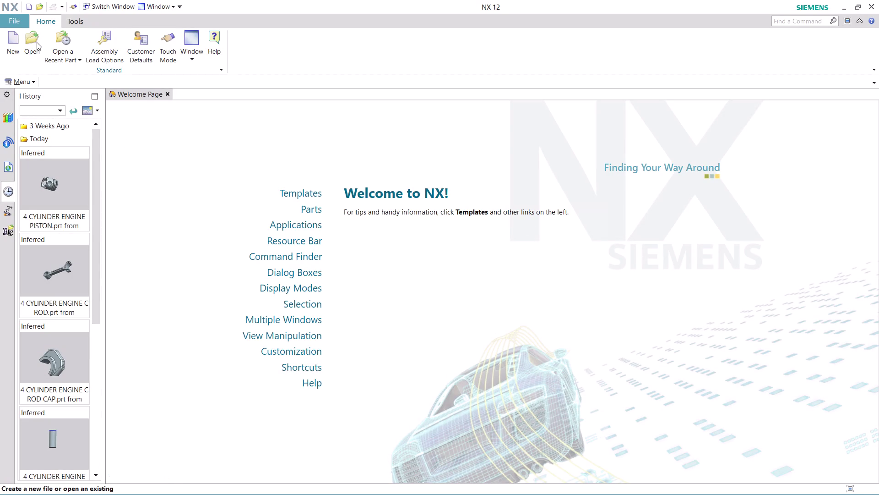
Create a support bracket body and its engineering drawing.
Create a new millimetre part, model1.prt, from the Model template.
click(10, 39)
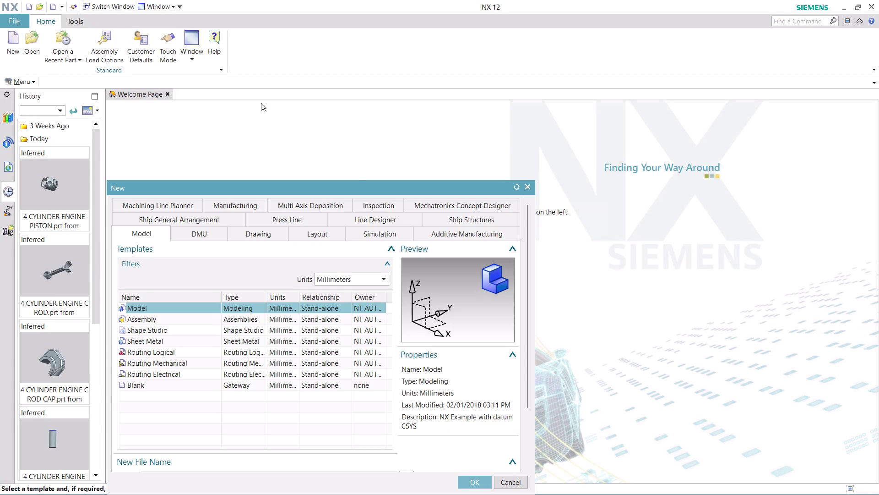
click(471, 485)
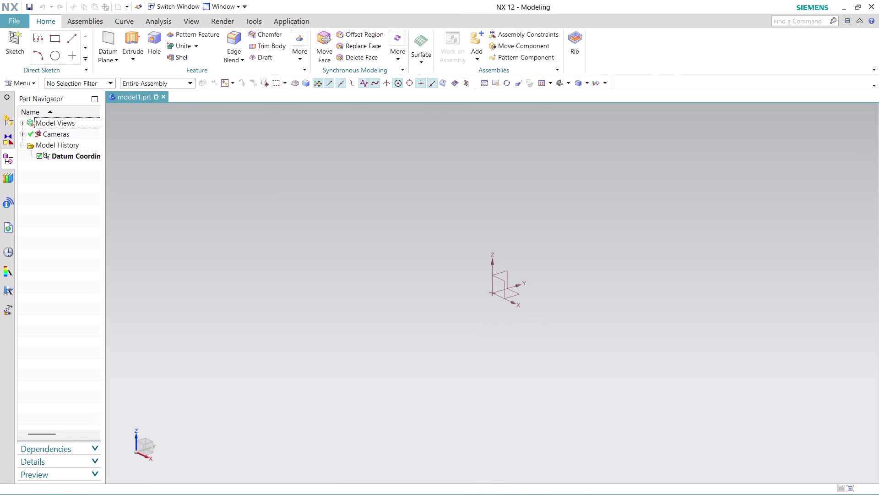
Start a new sketch, SKETCH_000, from Menu > Insert > Sketch.
click(17, 83)
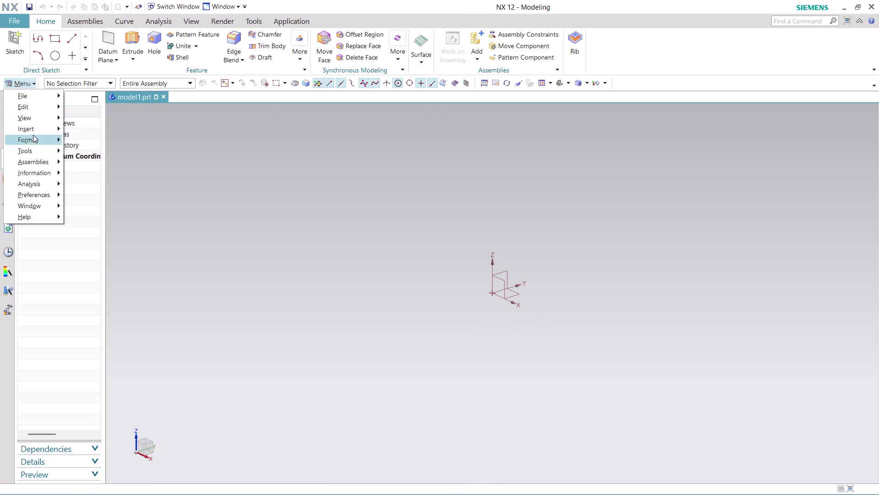
click(95, 140)
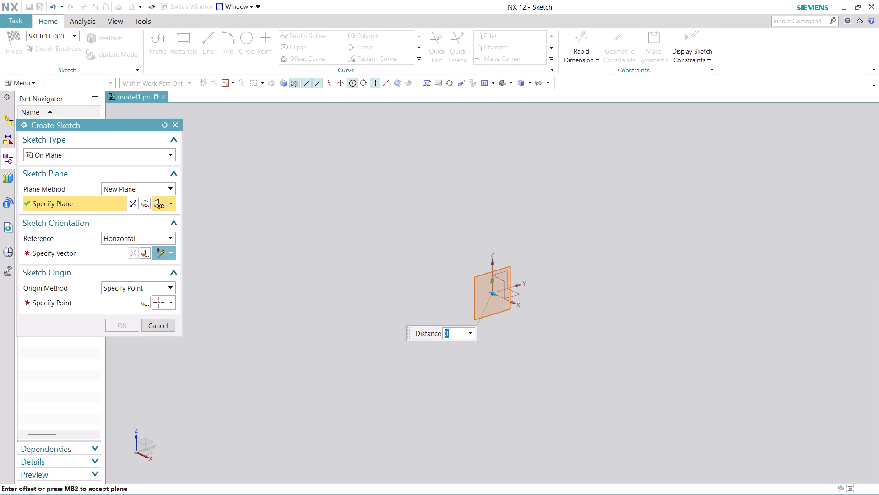
Accept the datum sketch plane, set its orientation vector and datum origin, and create the sketch.
scroll(up, 3)
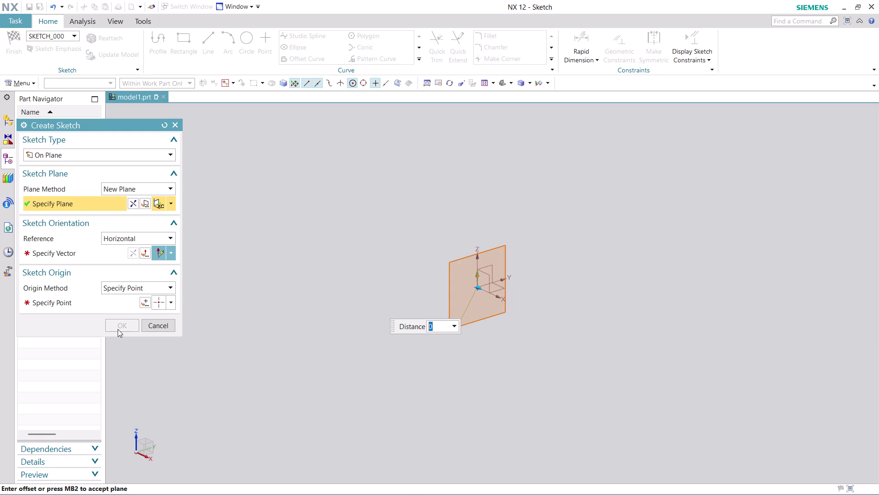
click(76, 254)
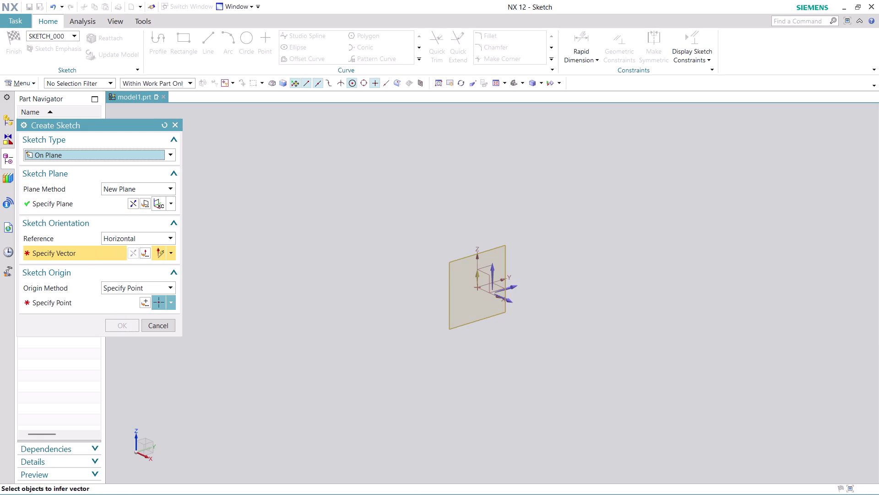
click(512, 287)
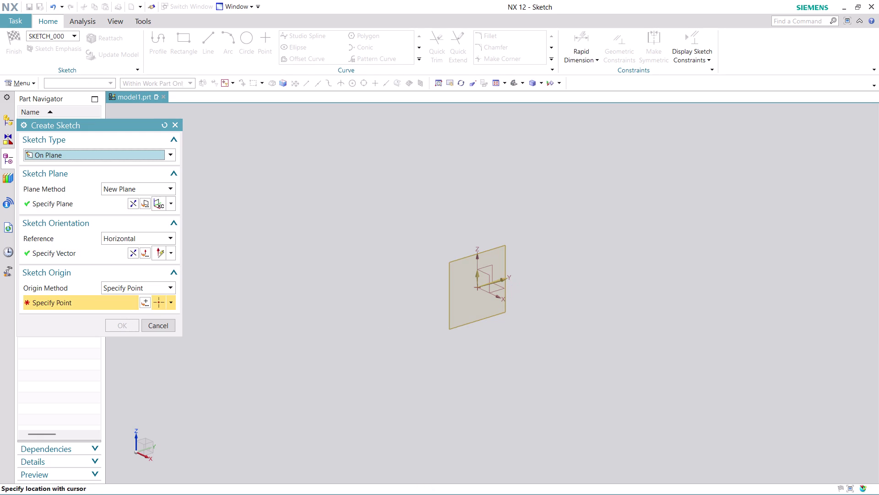
click(147, 297)
click(129, 317)
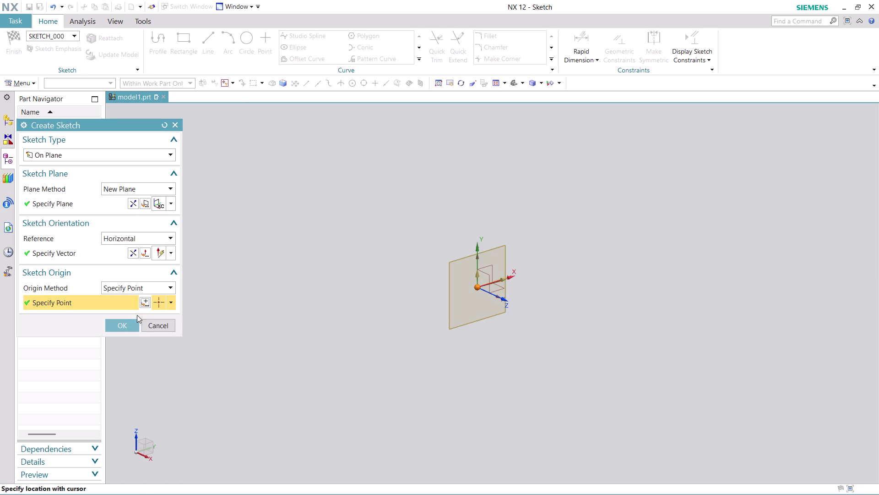
click(128, 322)
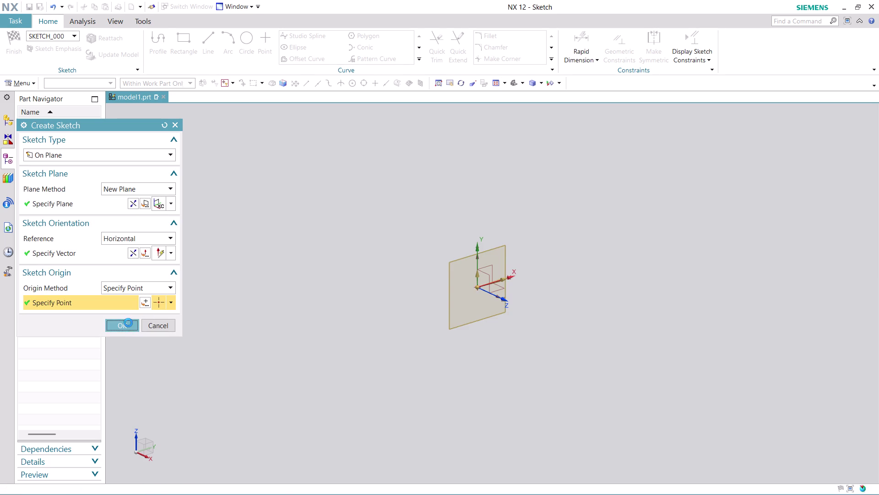
click(806, 20)
text(JO)
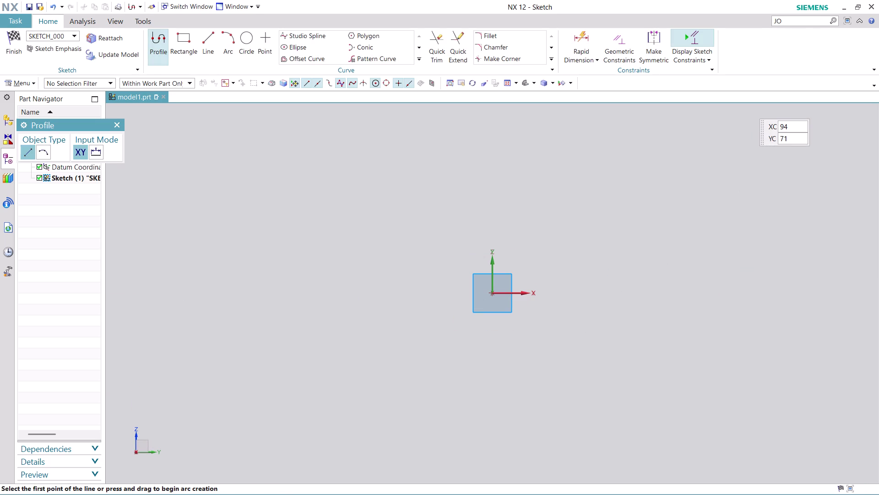
Search Command Finder for JOURNAL.
text(UR)
text(NAL)
key(Return)
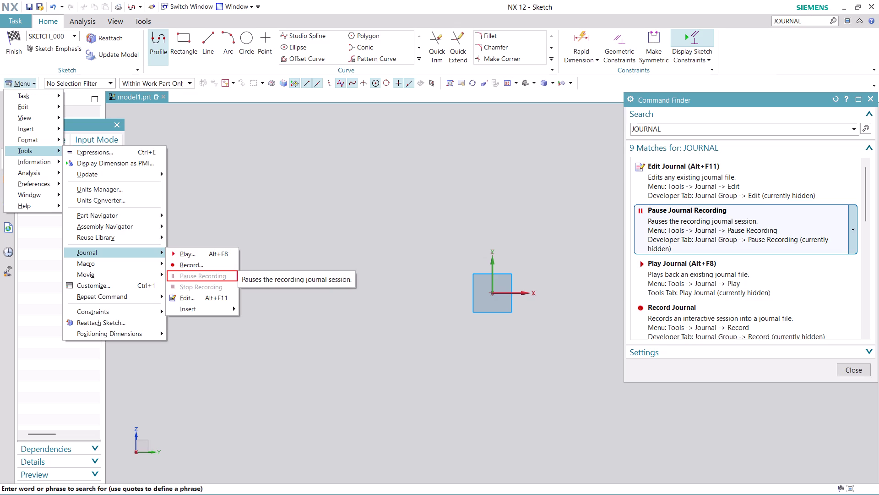
Open the Journal Record dialog from the journal commands.
scroll(down, 3)
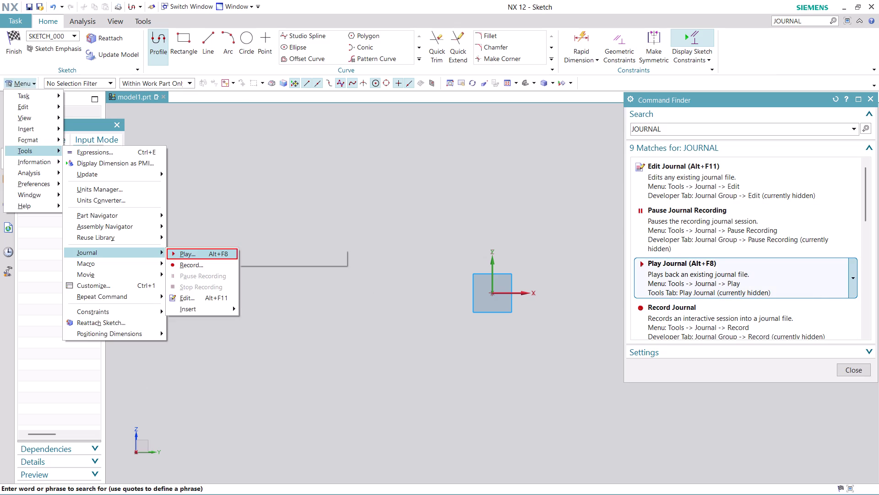
scroll(down, 3)
scroll(down, 3)
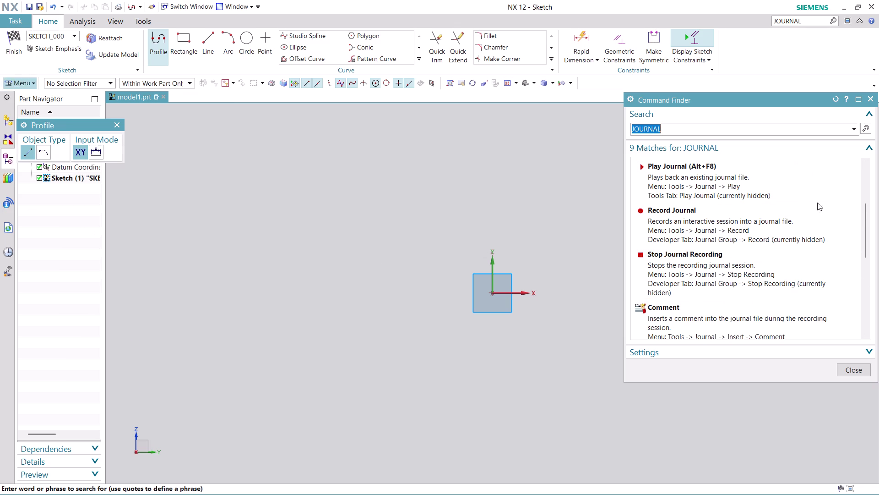
scroll(up, 3)
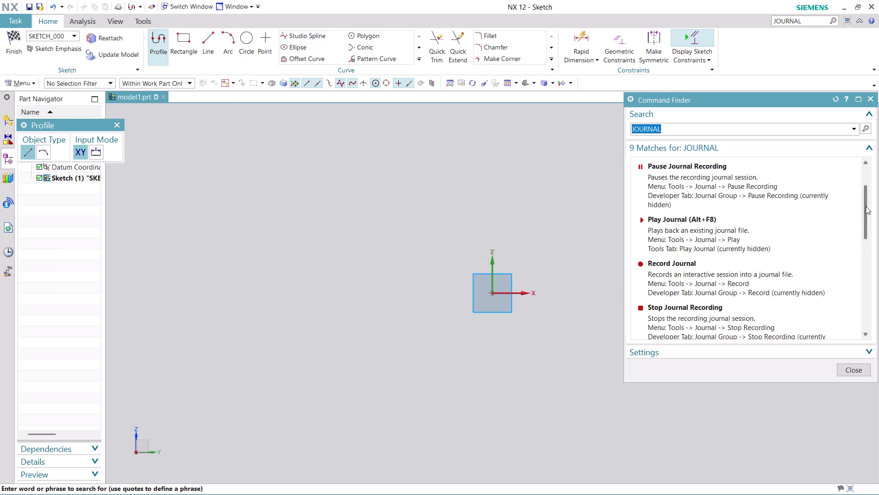
scroll(down, 3)
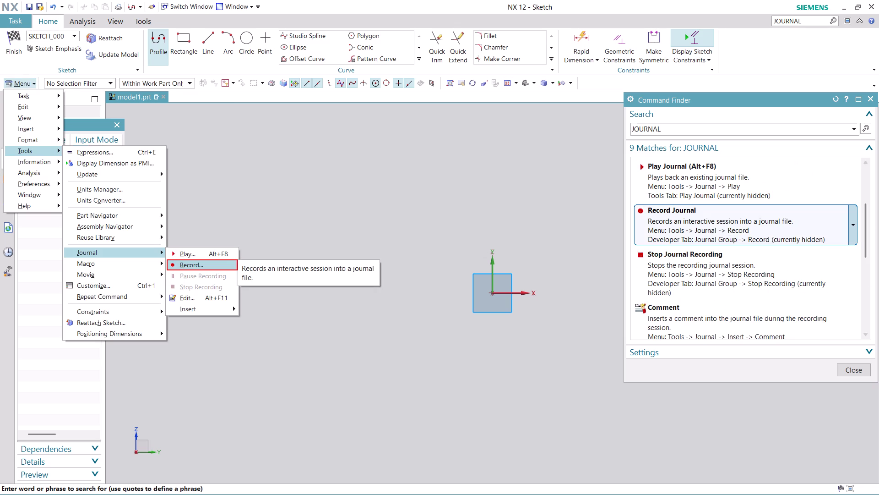
click(744, 224)
click(491, 296)
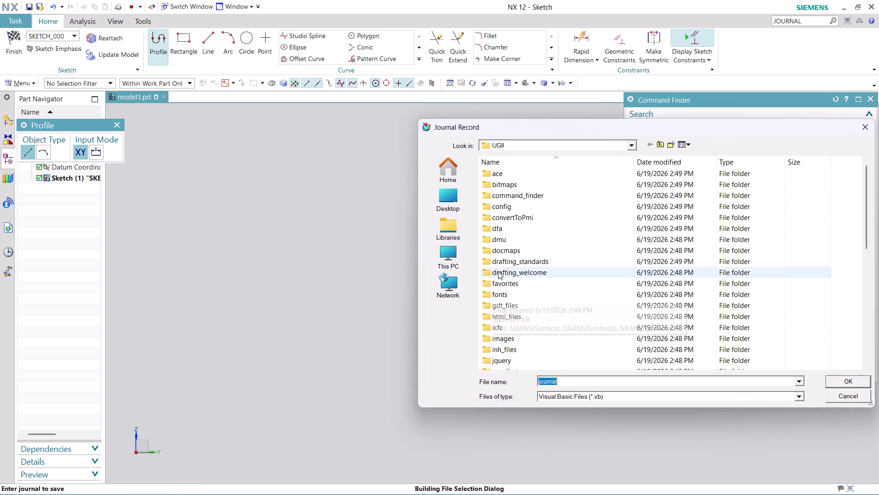
Set the journal save location to the Desktop using the Look in list.
click(457, 200)
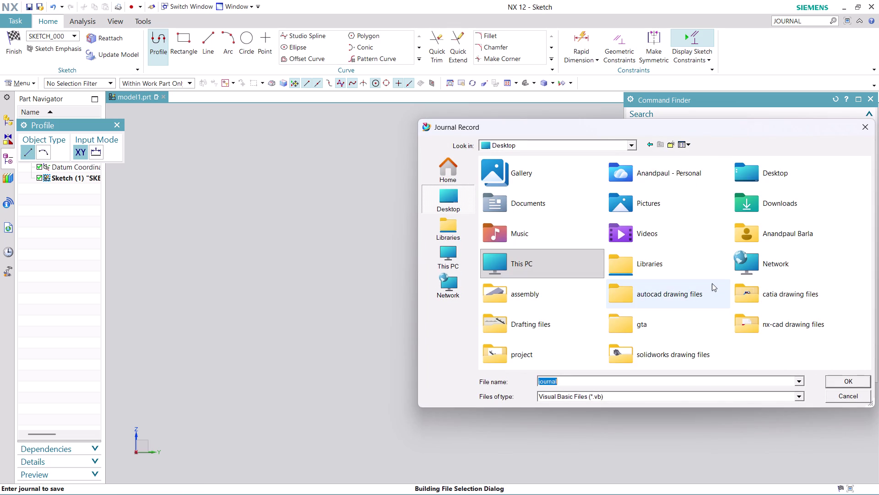
scroll(down, 3)
scroll(down, 3)
scroll(down, 3)
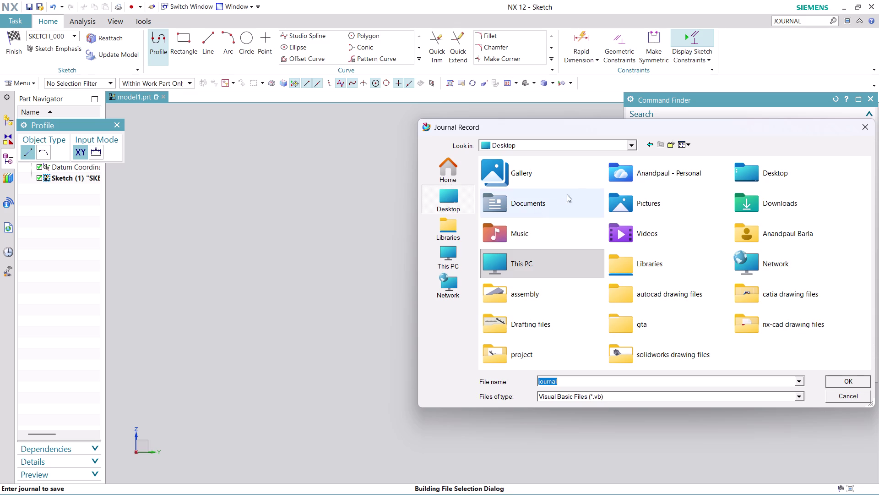
click(634, 146)
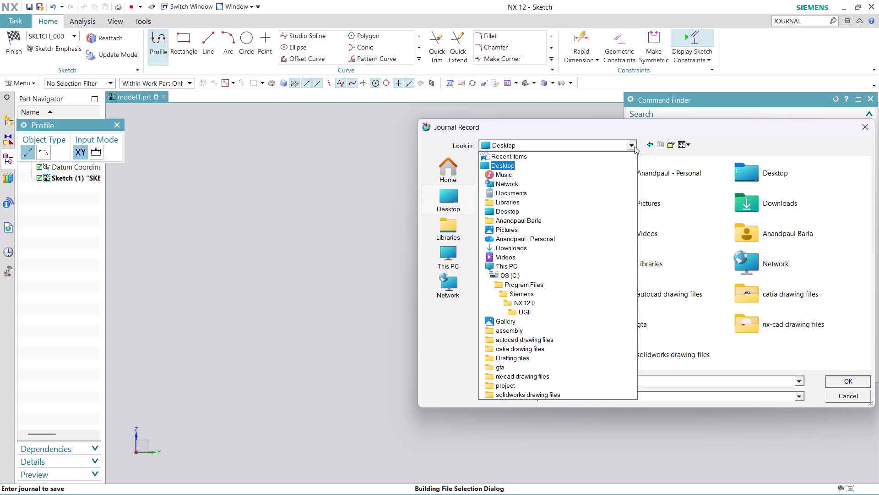
click(635, 146)
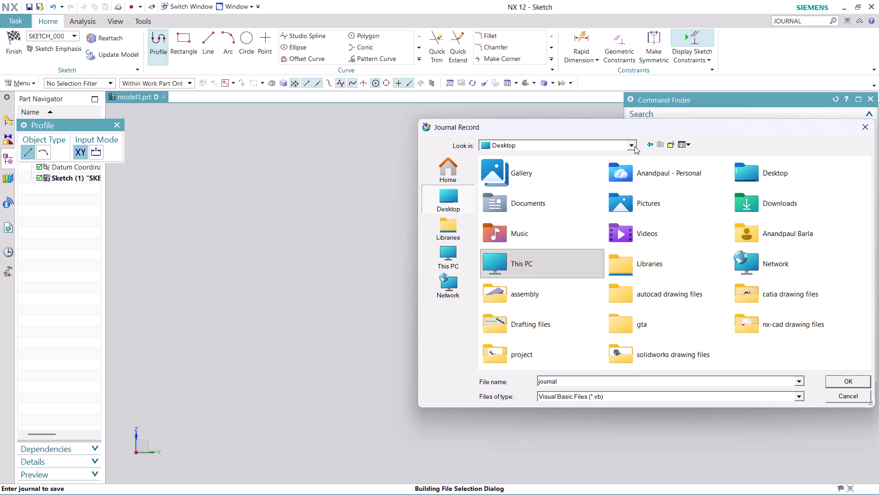
click(635, 146)
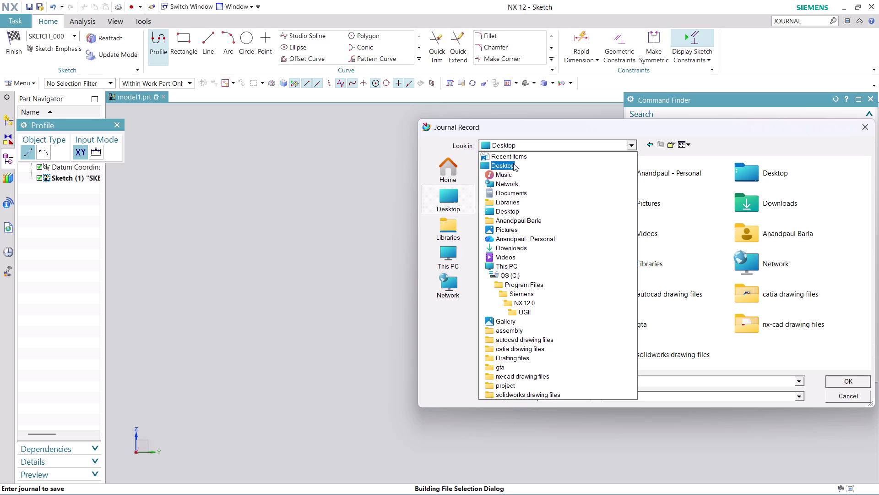
click(485, 164)
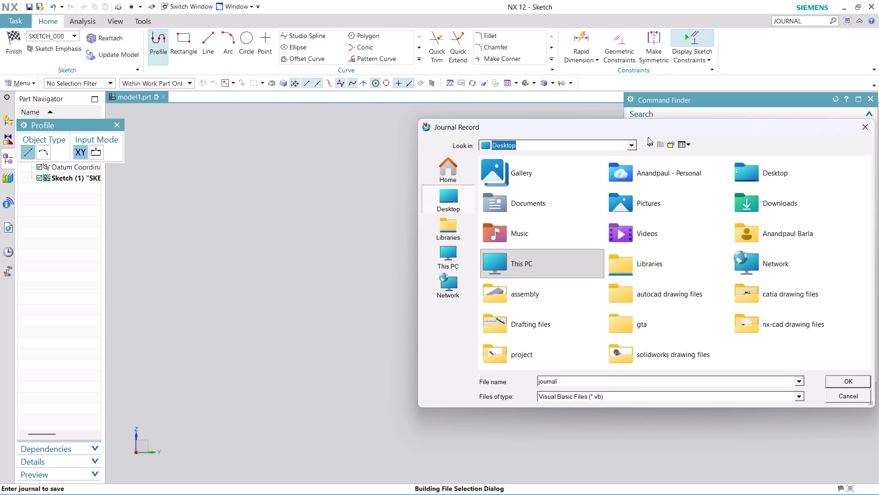
click(726, 137)
click(450, 228)
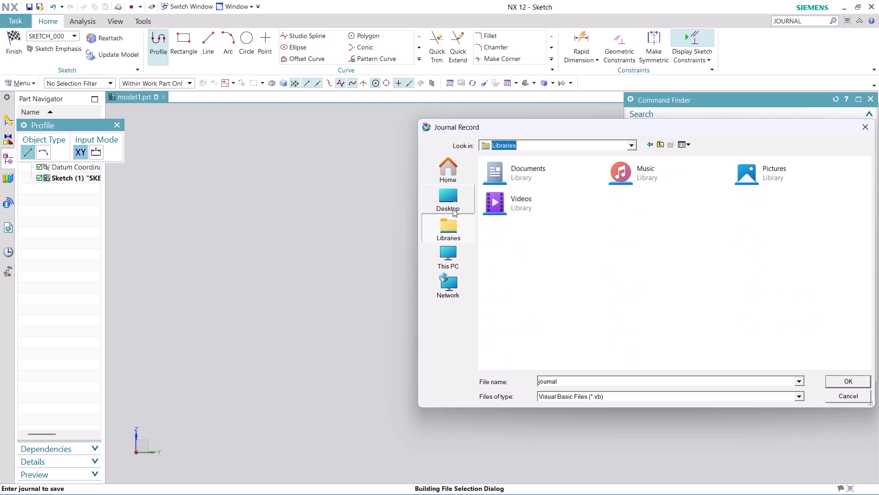
Go back to the Desktop folders and open nx-cad drawing files.
click(453, 194)
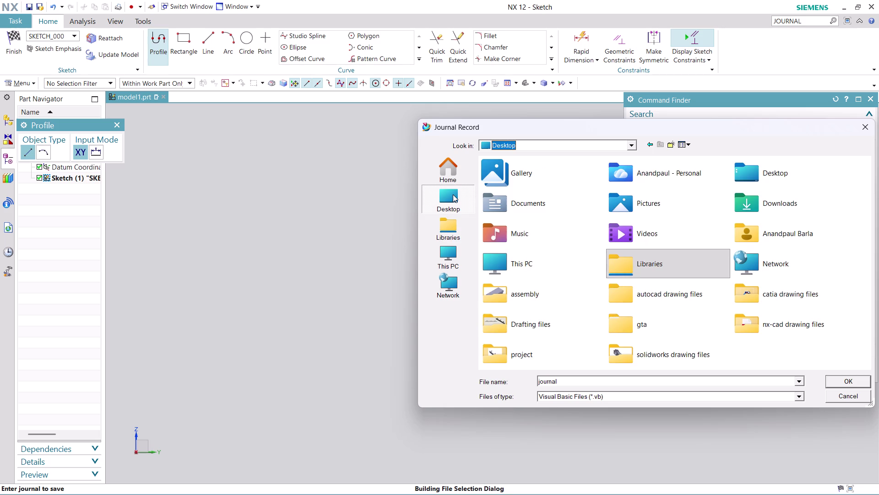
scroll(down, 3)
click(786, 323)
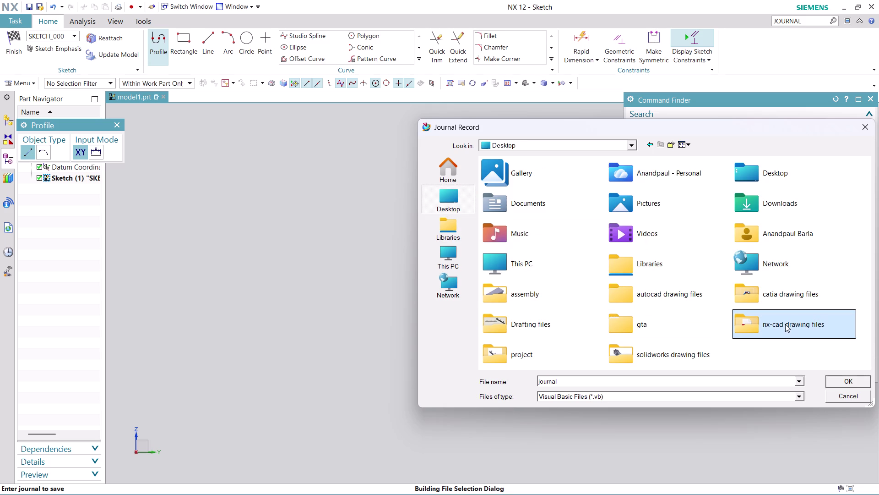
click(845, 384)
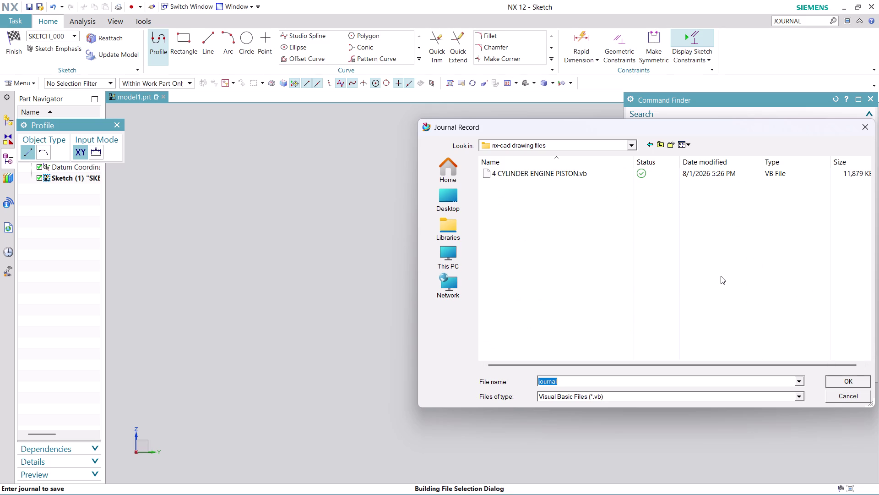
Type 'SUPPOURT' as the journal file name, then erase characters until it reads 'S'.
text(SU)
text(PP)
text(O)
text(URT)
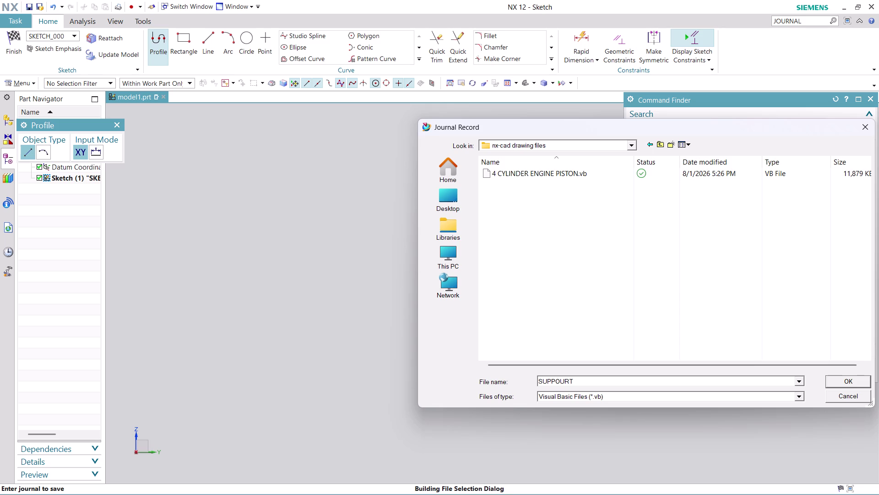
key(space)
key(BackSpace)
key(BackSpace)
key(BackSpace)
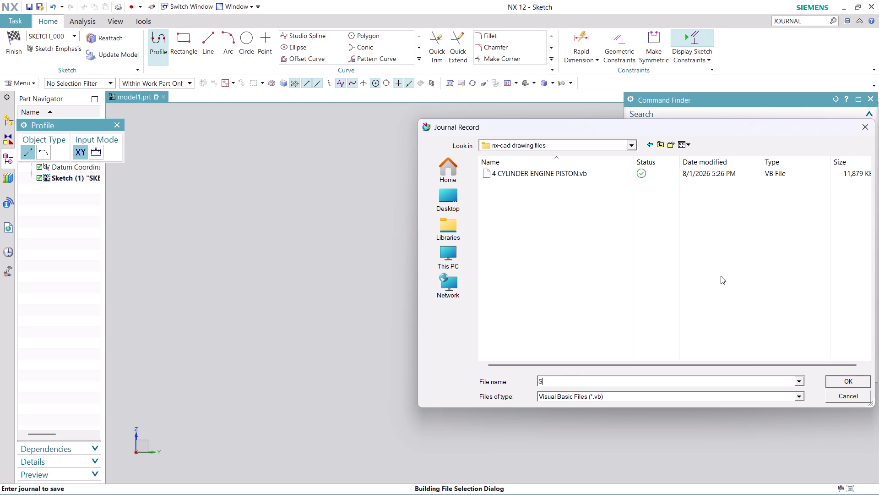